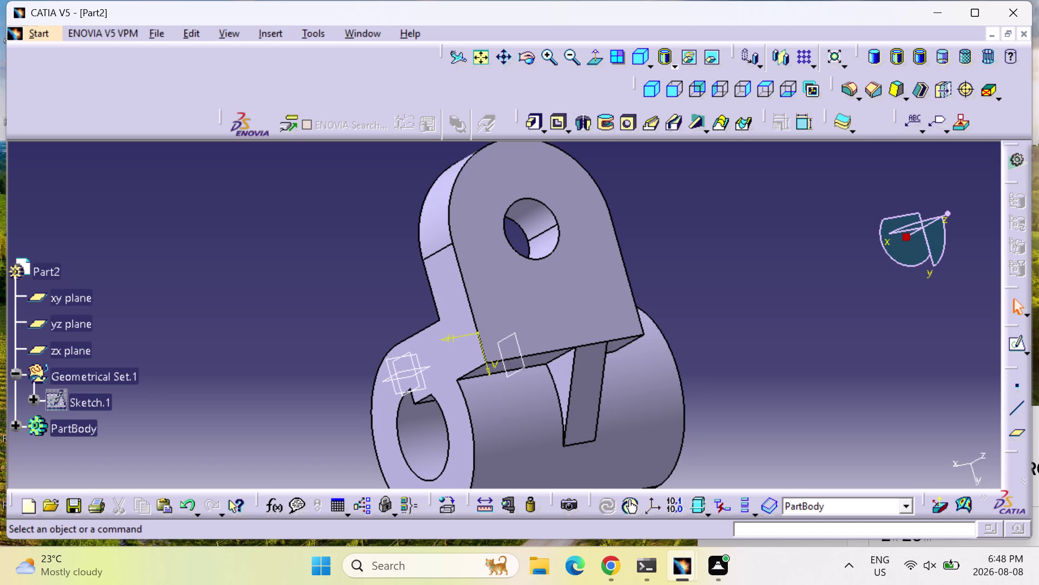
Open Save As for the clevis bracket CATPart and browse to the Desktop's top-level locations.
scroll(down, 3)
scroll(up, 3)
key(ctrl+s)
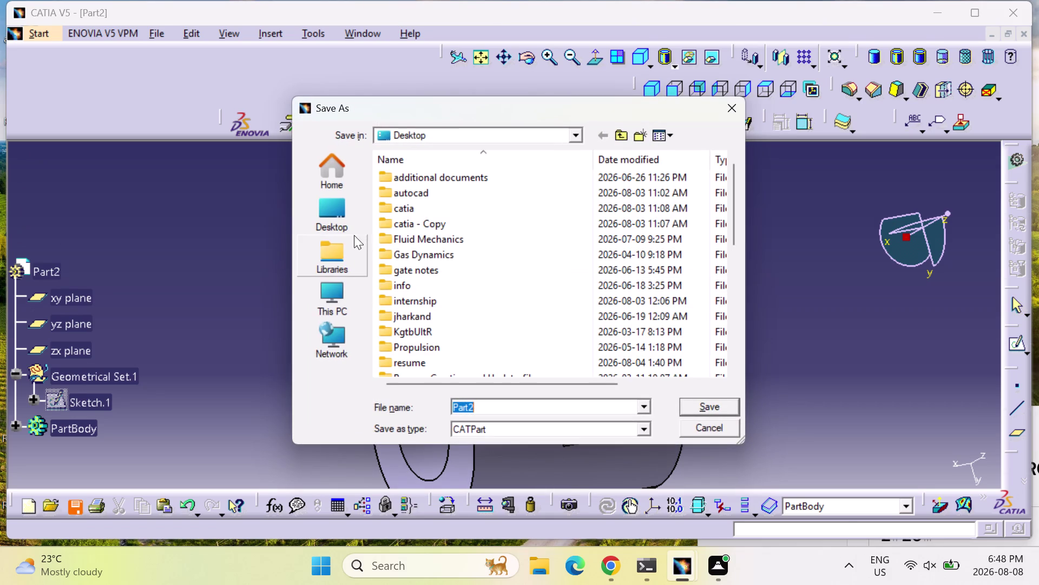
click(337, 213)
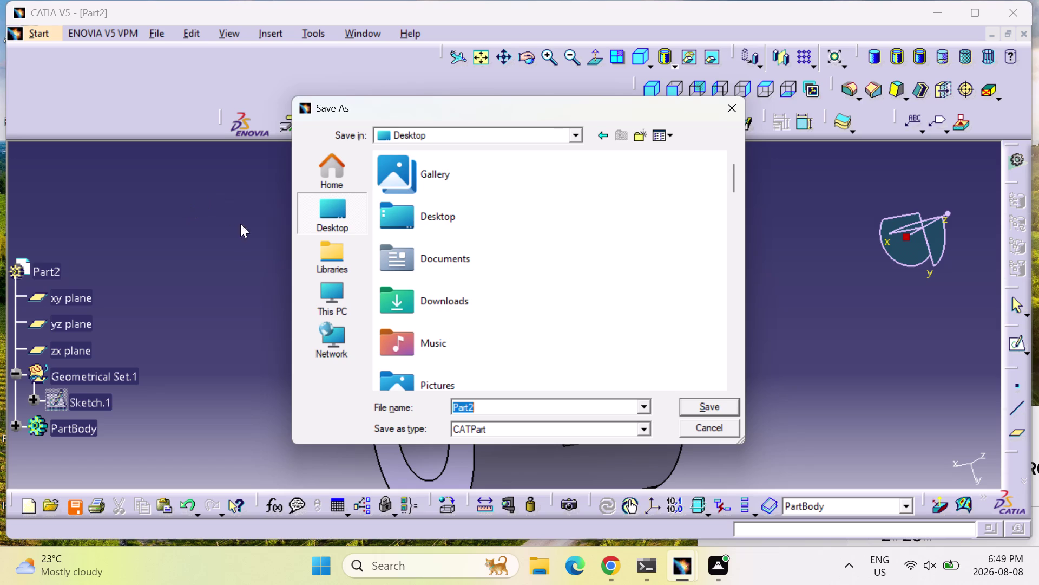
click(328, 208)
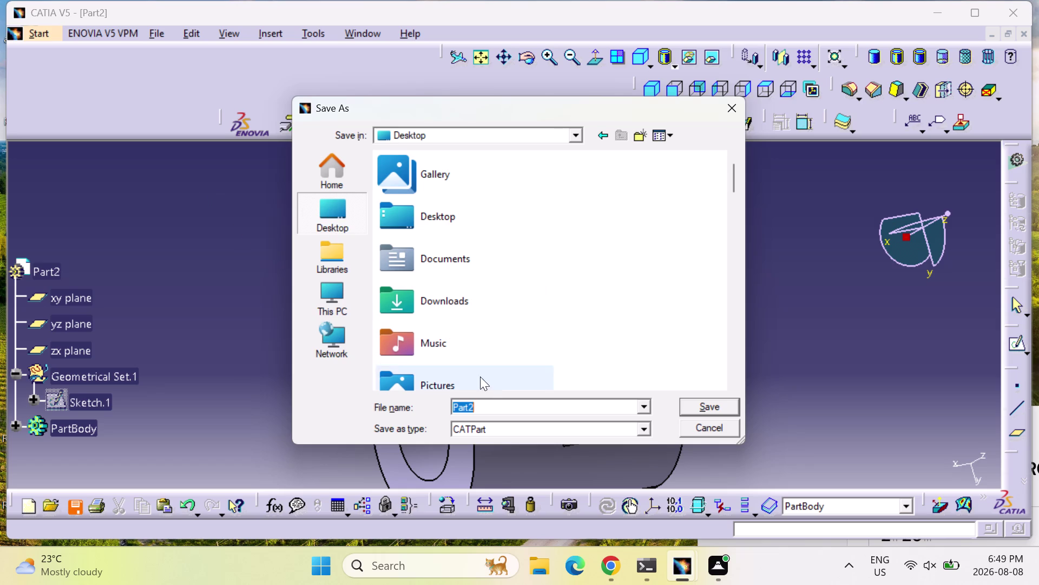